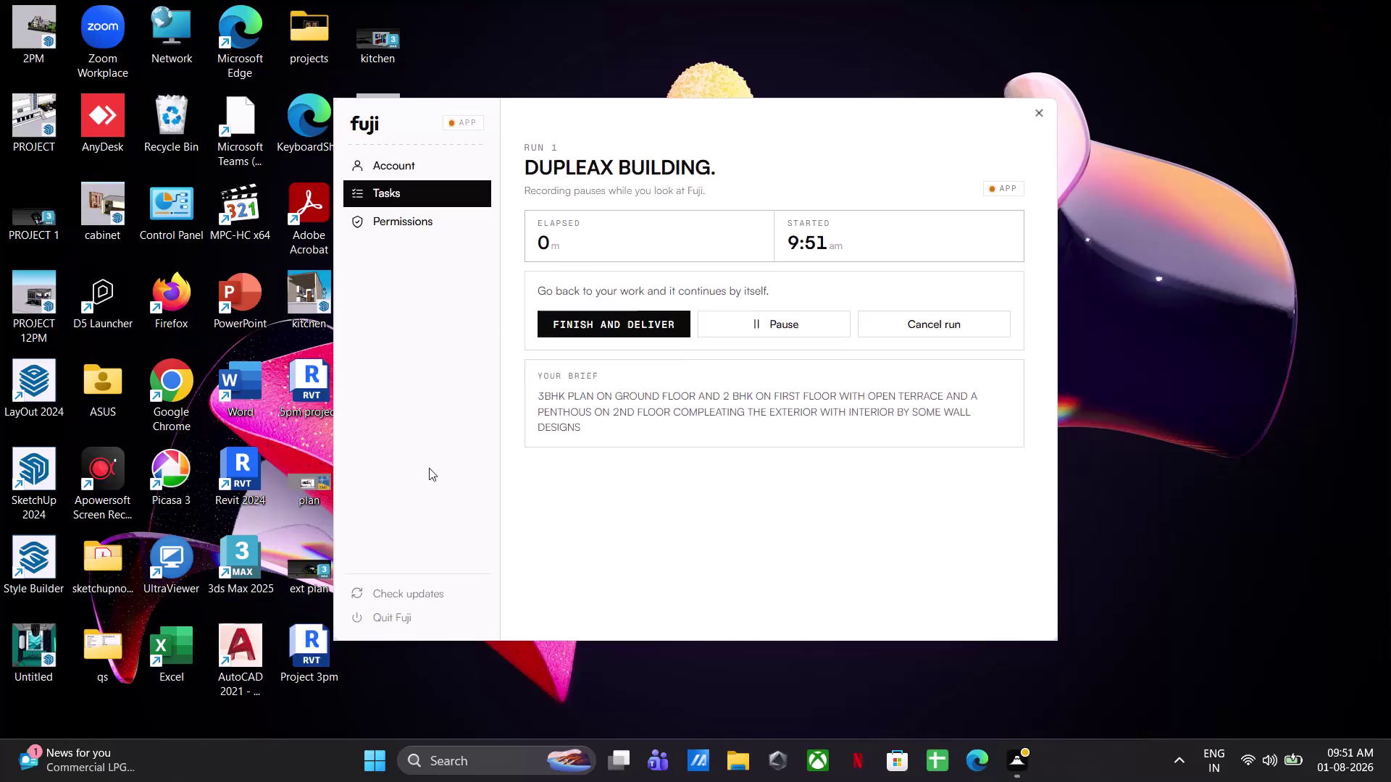
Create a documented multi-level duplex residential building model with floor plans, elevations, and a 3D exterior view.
Launch Revit 2024 from its desktop shortcut while Fuji records the duplex building run.
double_click(257, 452)
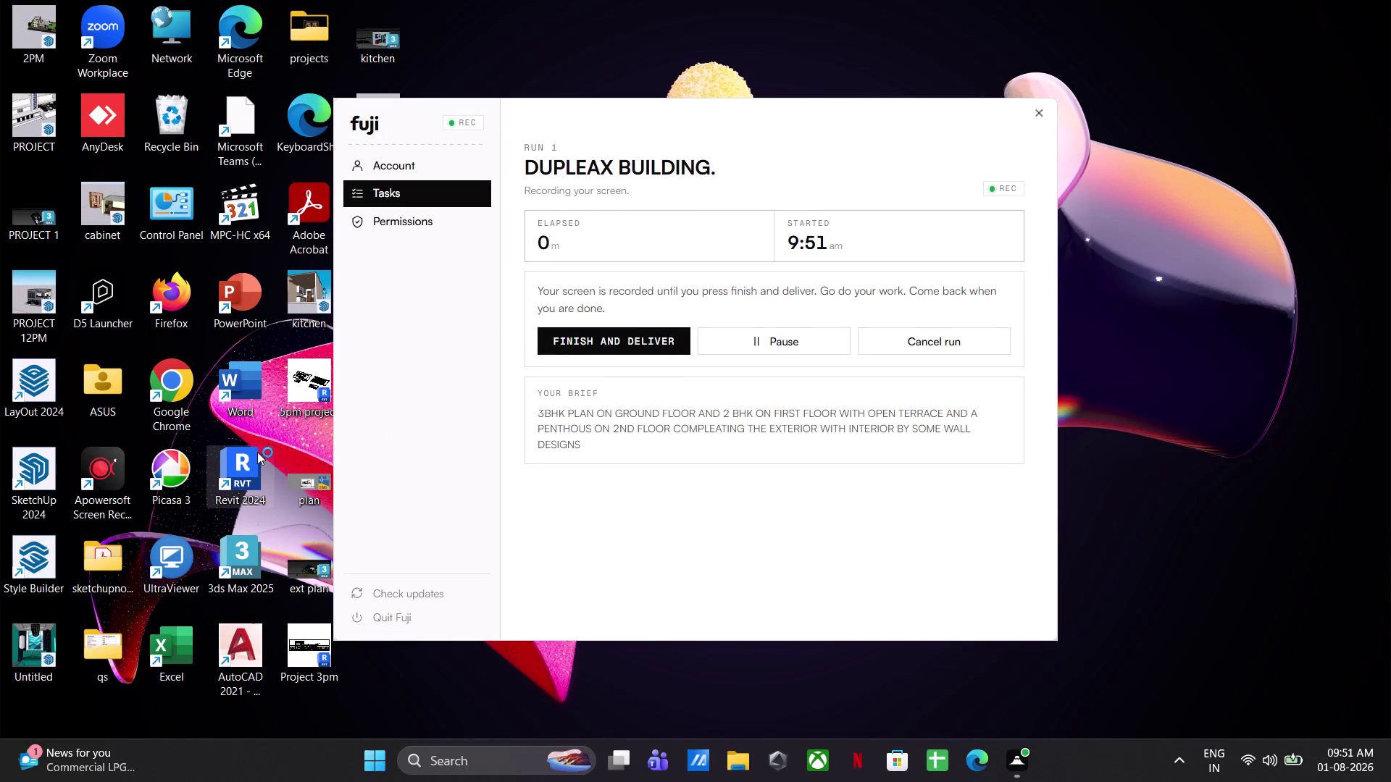